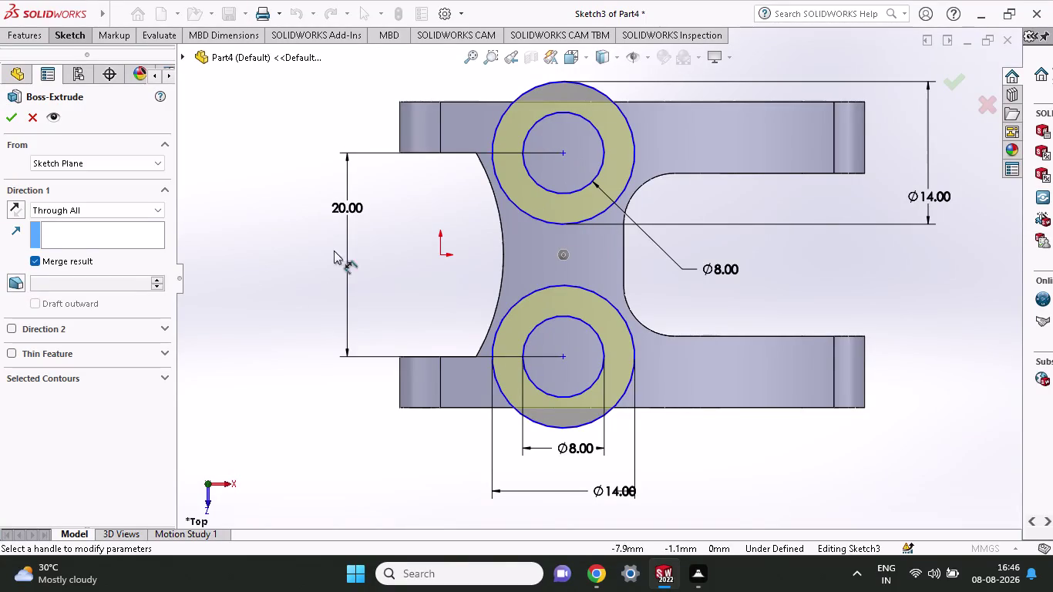
Show the Features ribbon while the through-all Boss-Extrude of the Ø14/Ø8 rings stays in preview.
click(20, 38)
click(77, 39)
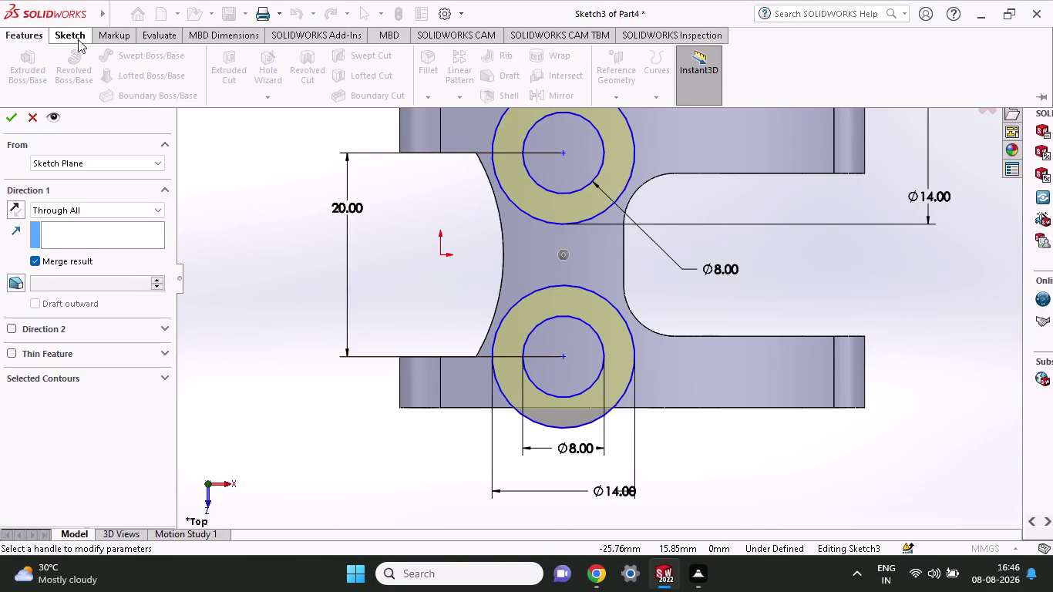
click(26, 39)
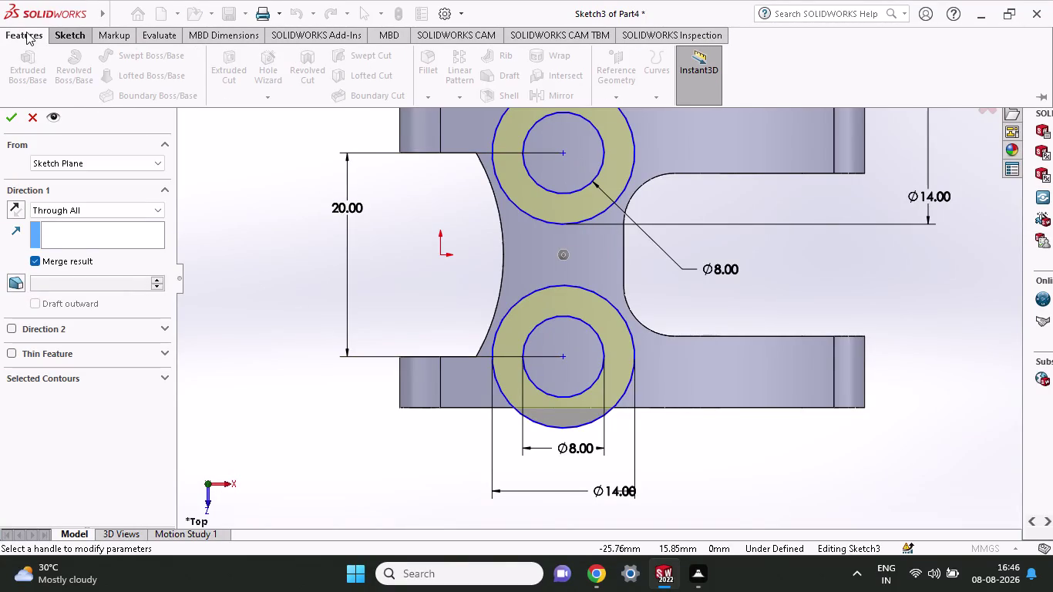